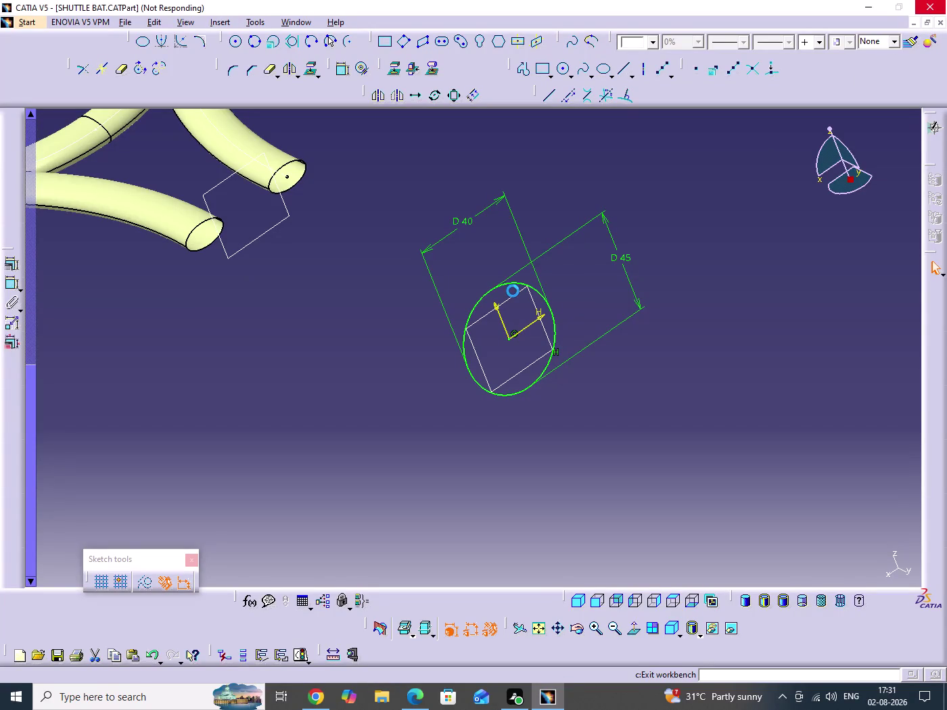
click(387, 363)
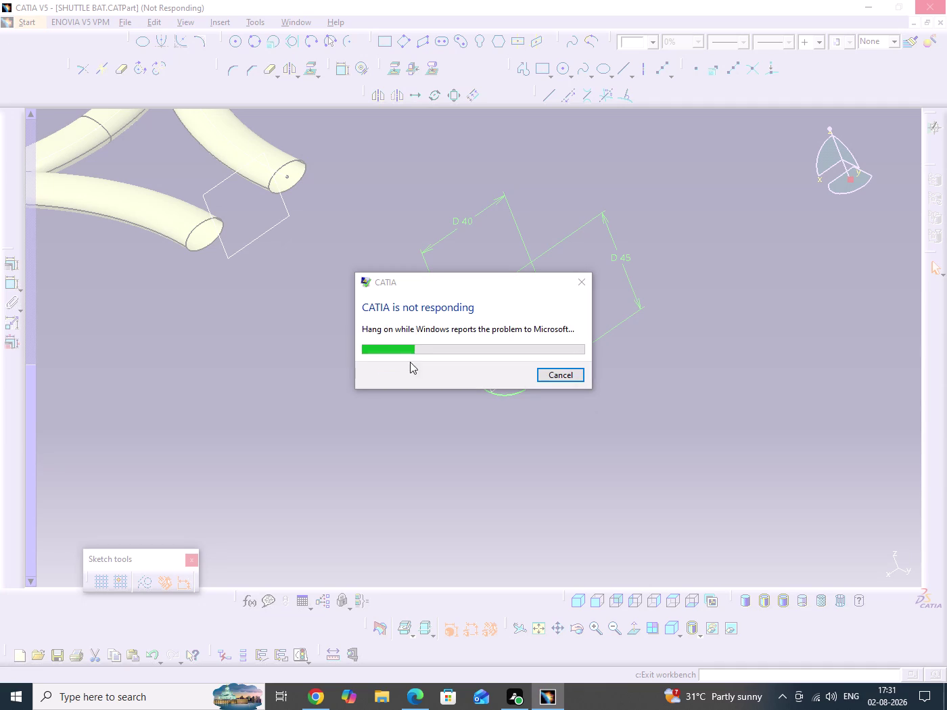